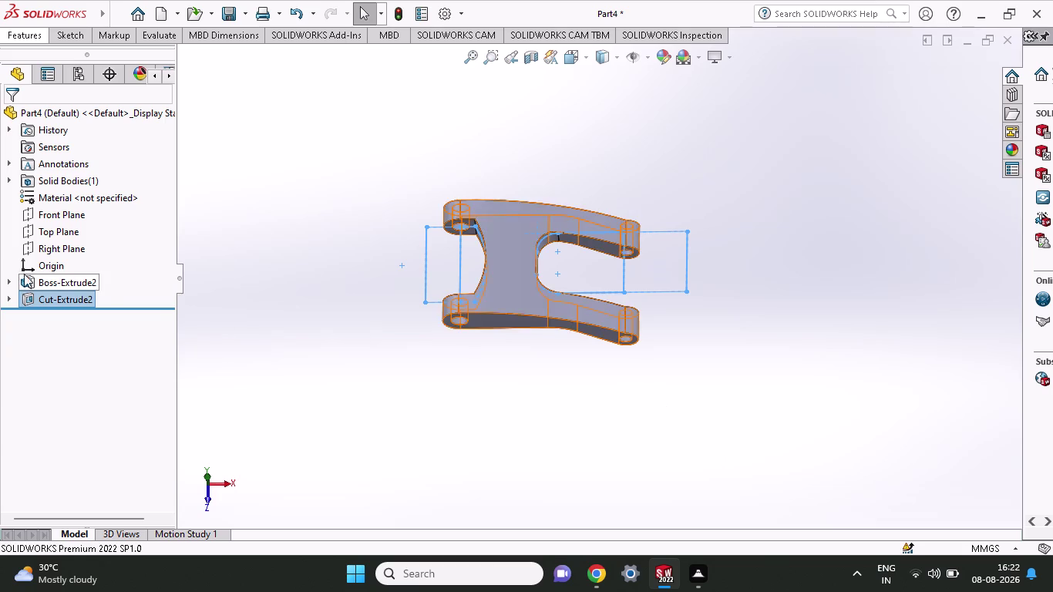
Open a new sketch on the Top Plane and activate the Circle tool.
click(44, 234)
click(56, 215)
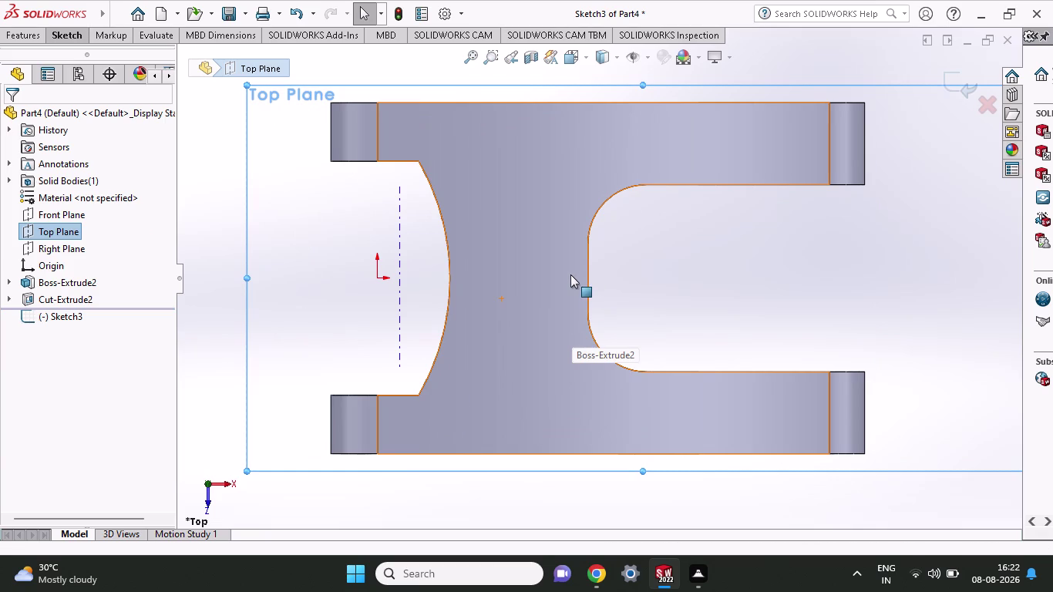
click(65, 40)
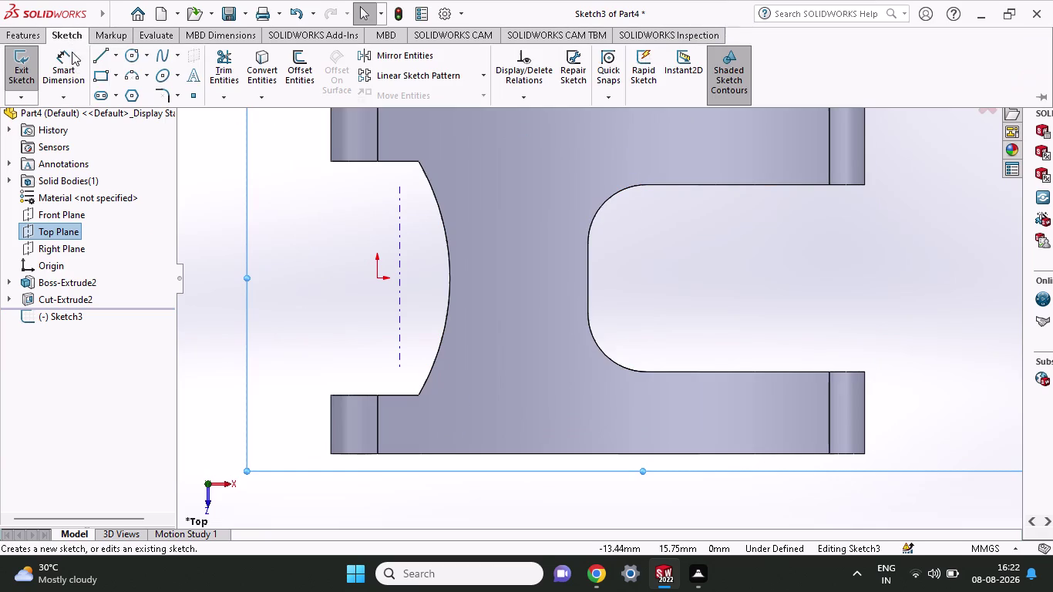
click(139, 57)
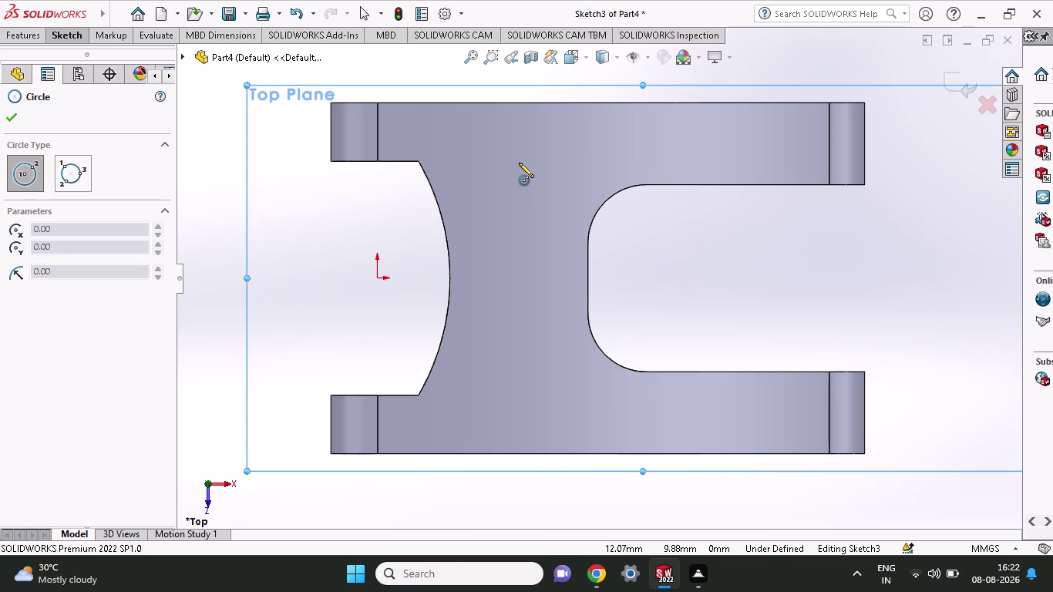
Draw two vertically aligned small circles at the top and bottom of the central web.
click(519, 163)
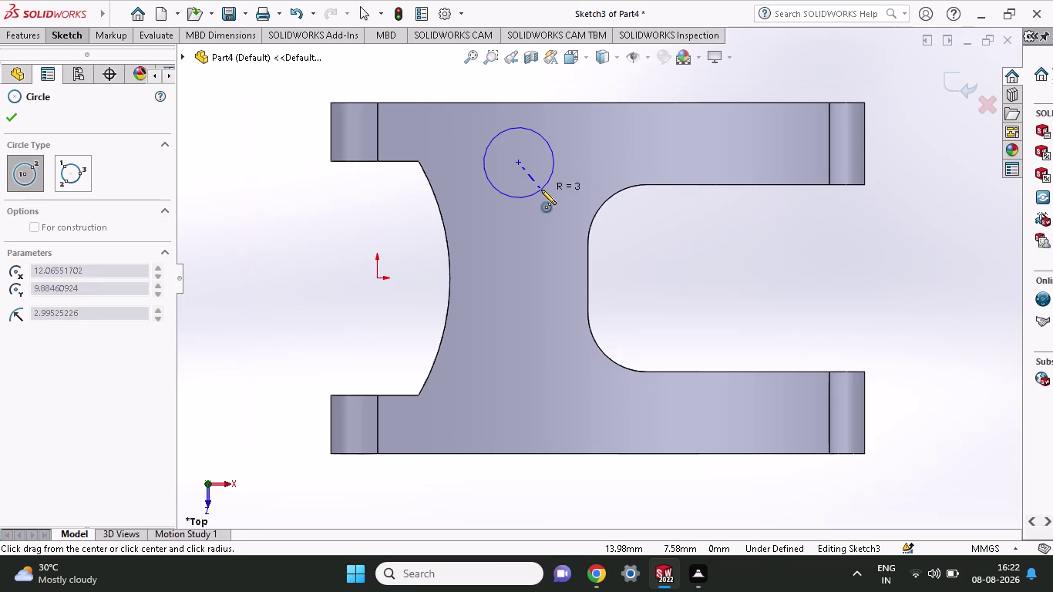
click(541, 189)
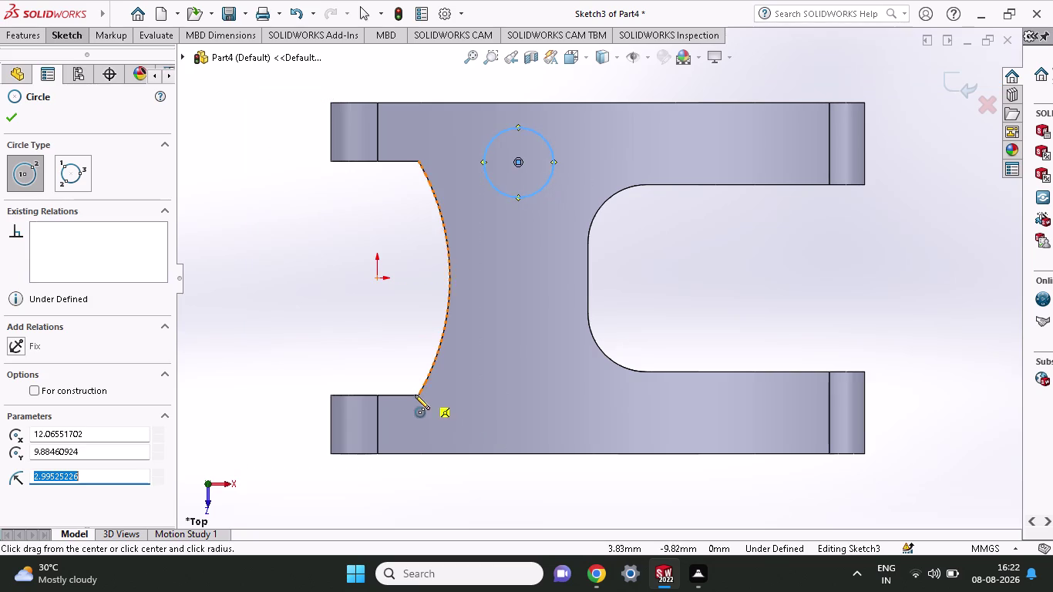
click(521, 394)
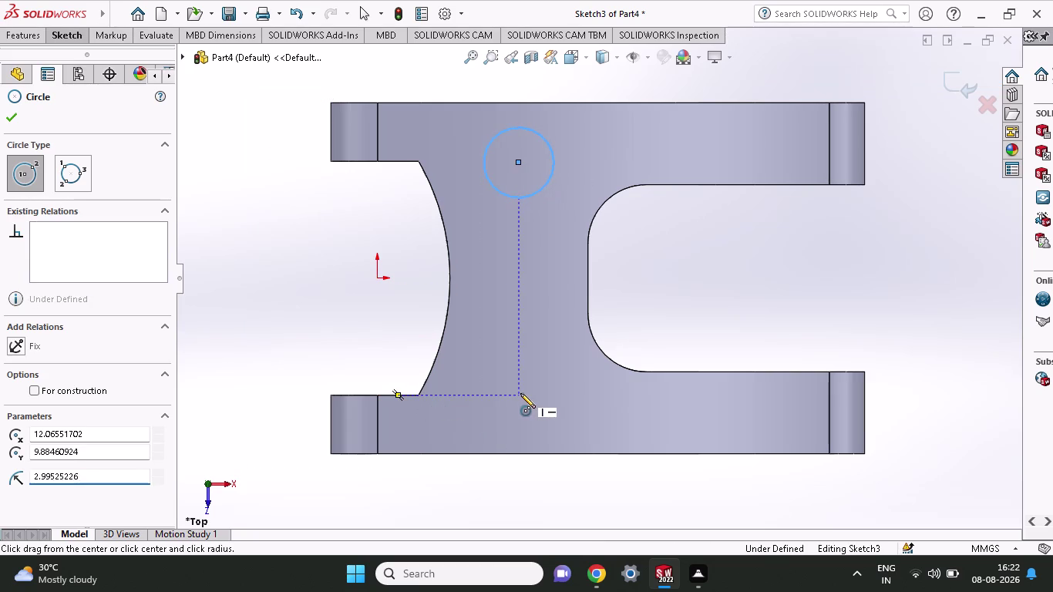
click(550, 417)
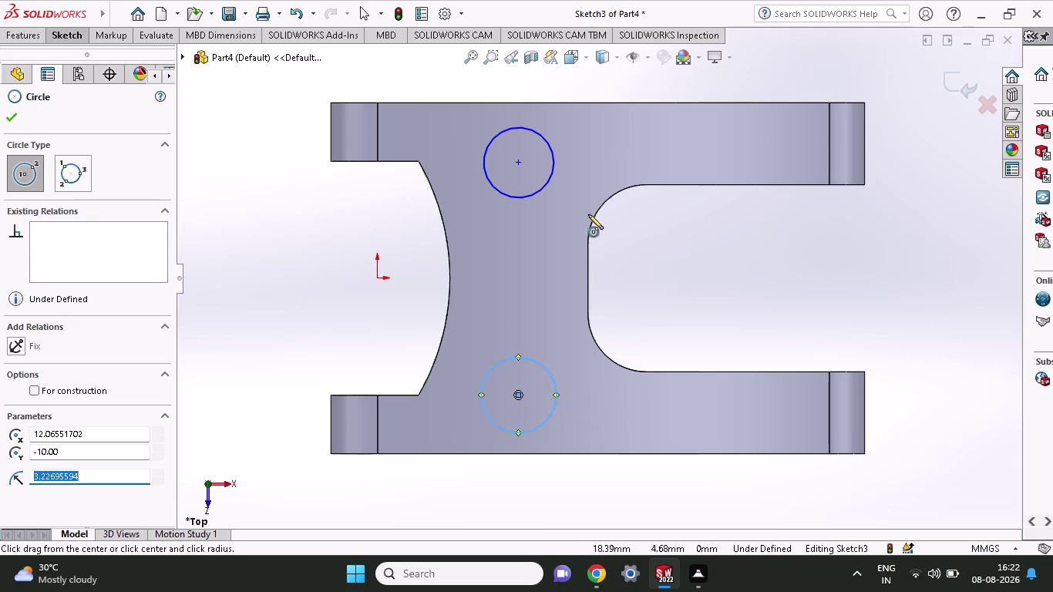
click(63, 28)
click(74, 75)
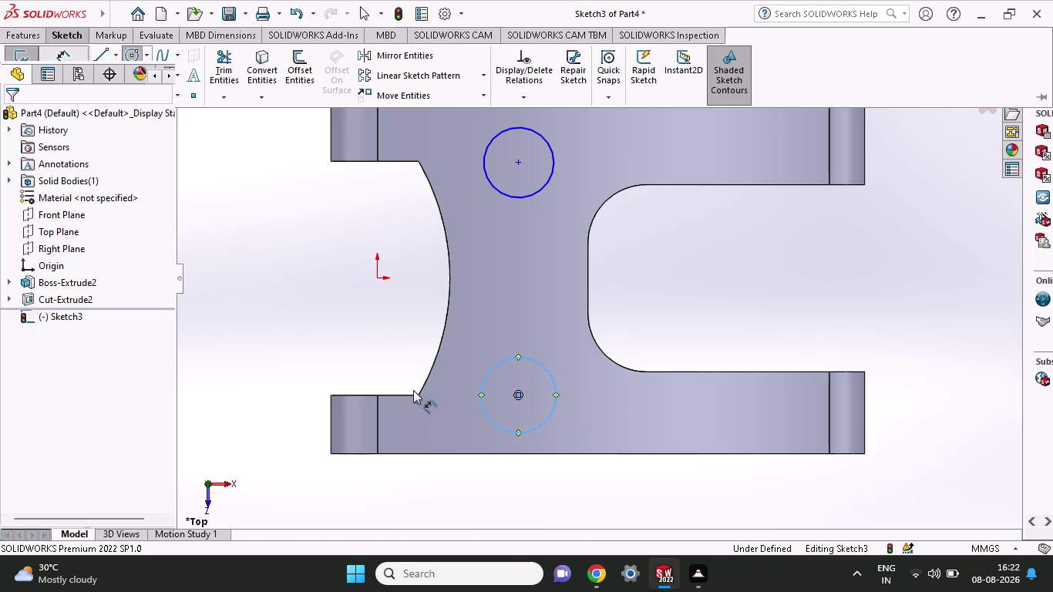